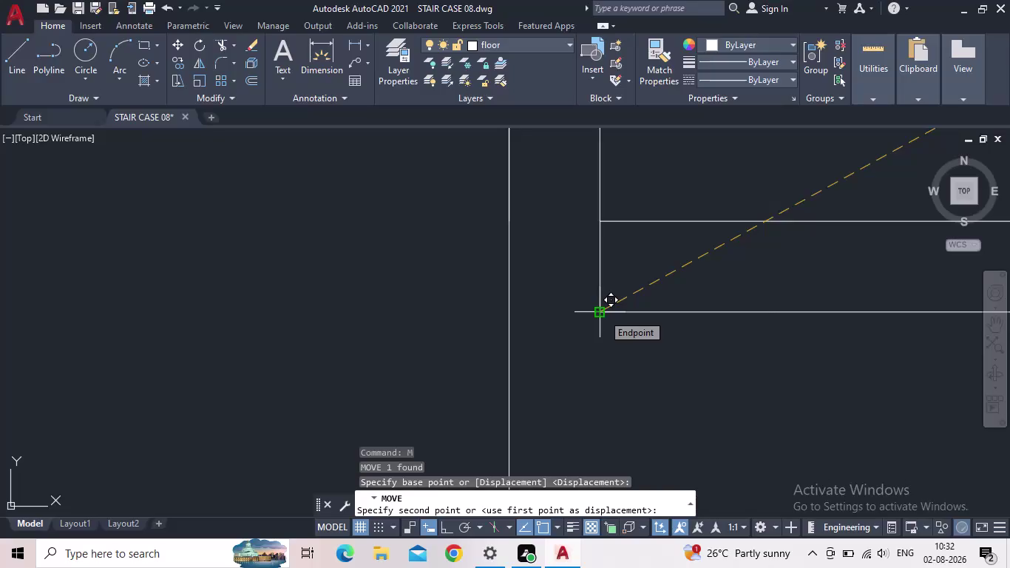
Drop the moved line onto the step corner endpoint and end the MOVE command.
click(603, 314)
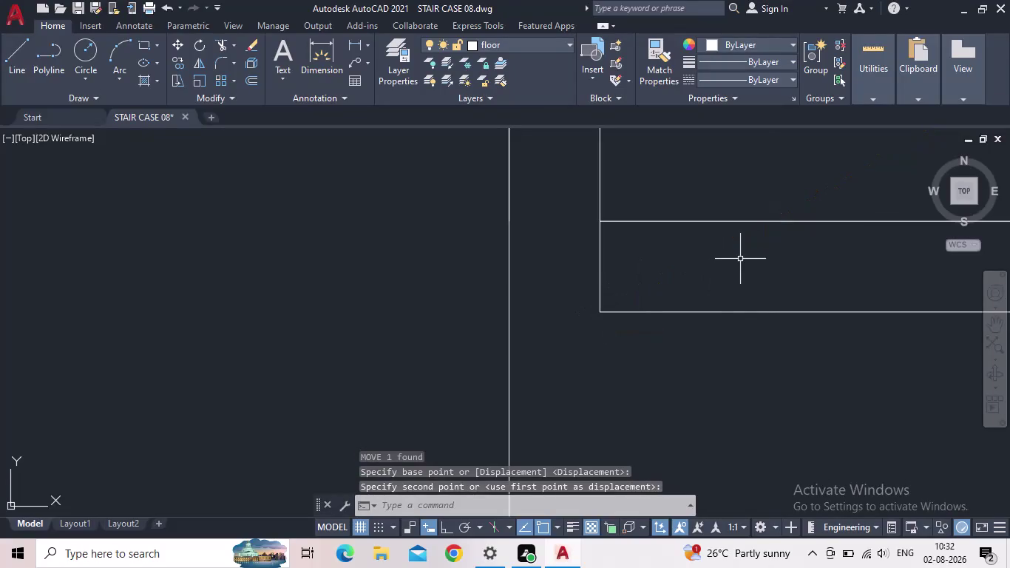
middle_drag(721, 283, 612, 319)
scroll(down, 3)
middle_drag(657, 345, 603, 327)
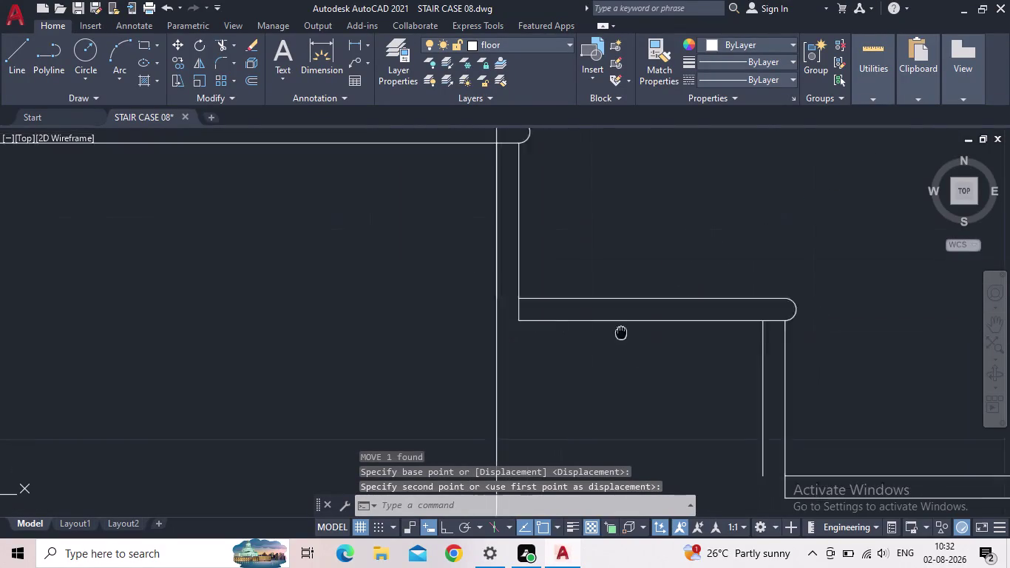
middle_drag(603, 326, 544, 329)
scroll(down, 3)
scroll(down, 3)
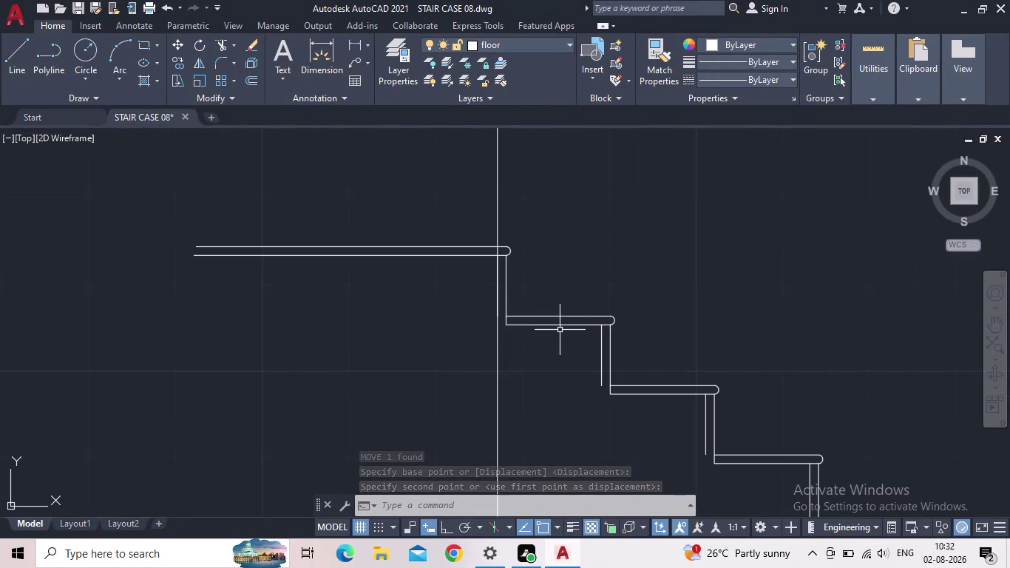
key(Escape)
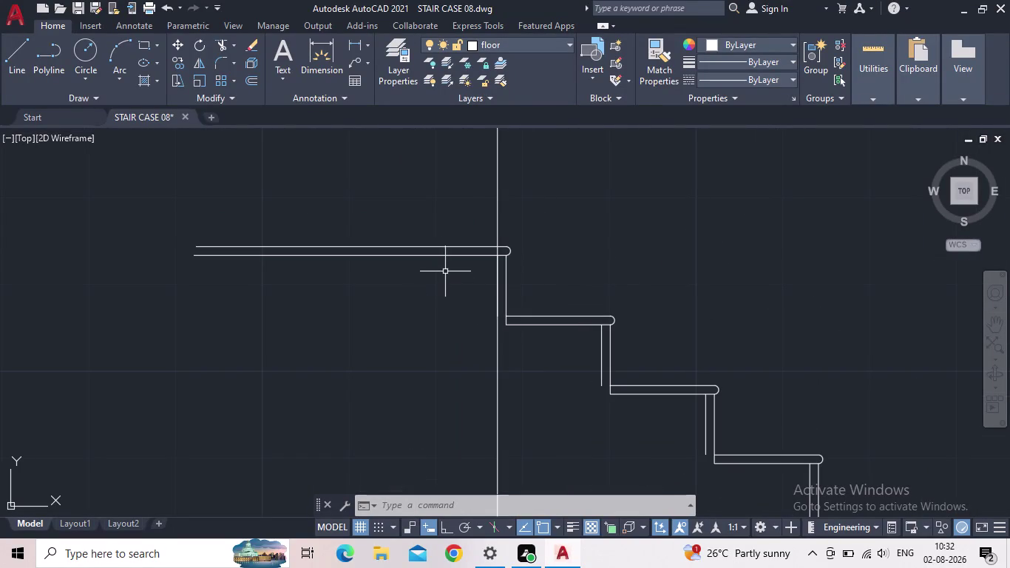
Pan and zoom across the staircase to inspect the top landing.
scroll(down, 3)
scroll(down, 3)
middle_drag(418, 343, 637, 310)
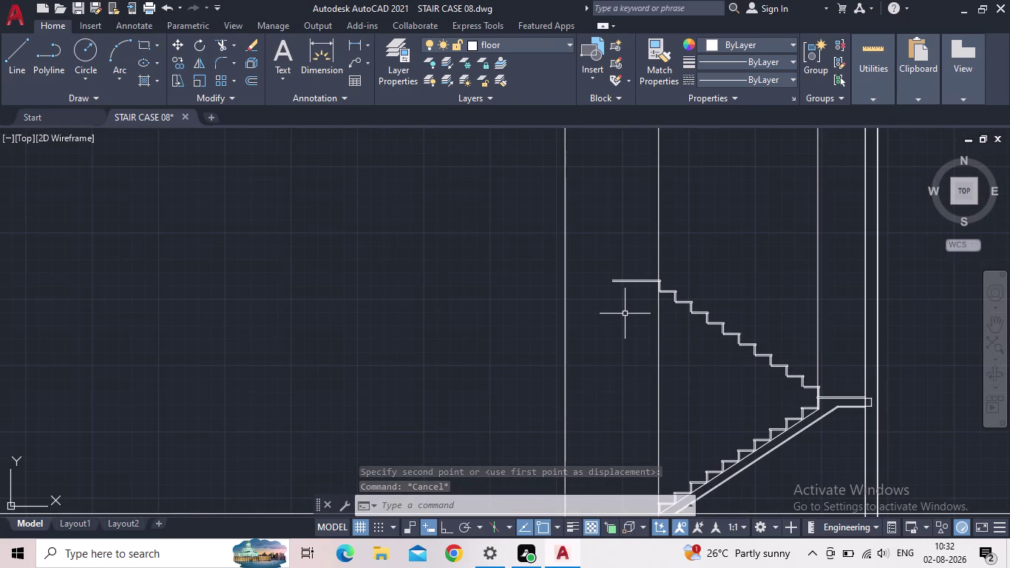
scroll(down, 3)
scroll(up, 3)
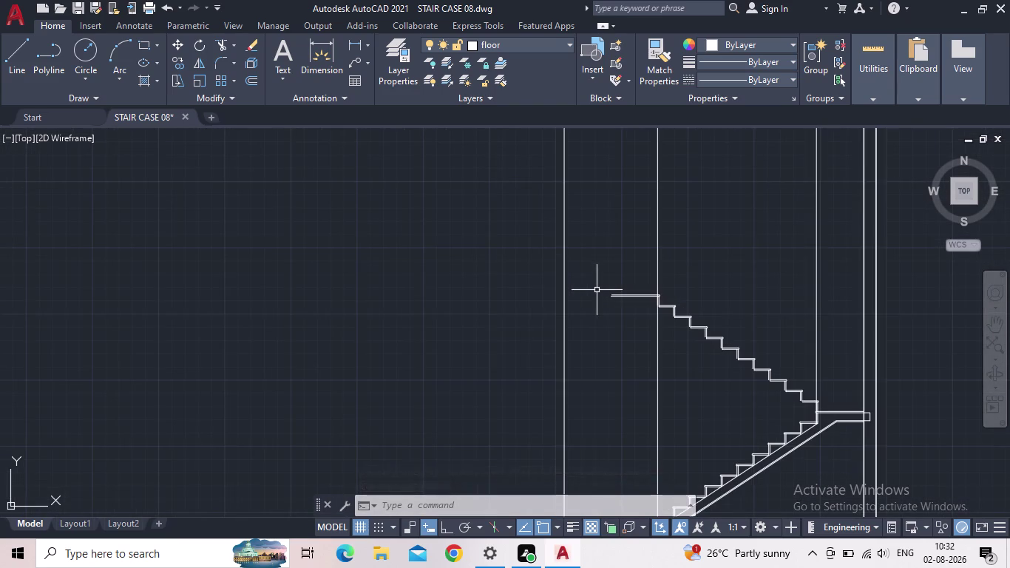
scroll(down, 3)
middle_click(602, 280)
scroll(up, 3)
scroll(up, 3)
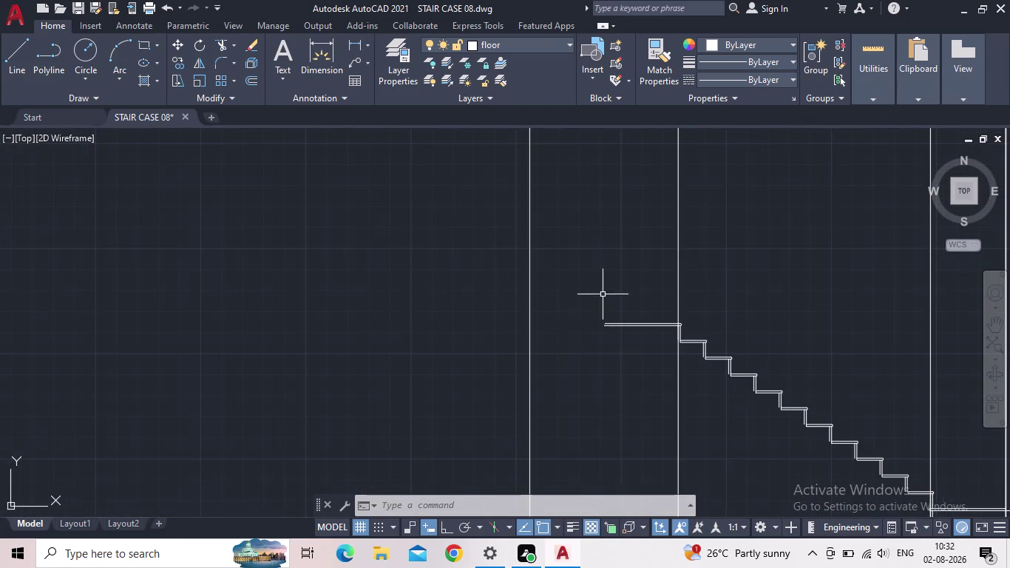
scroll(up, 3)
scroll(down, 3)
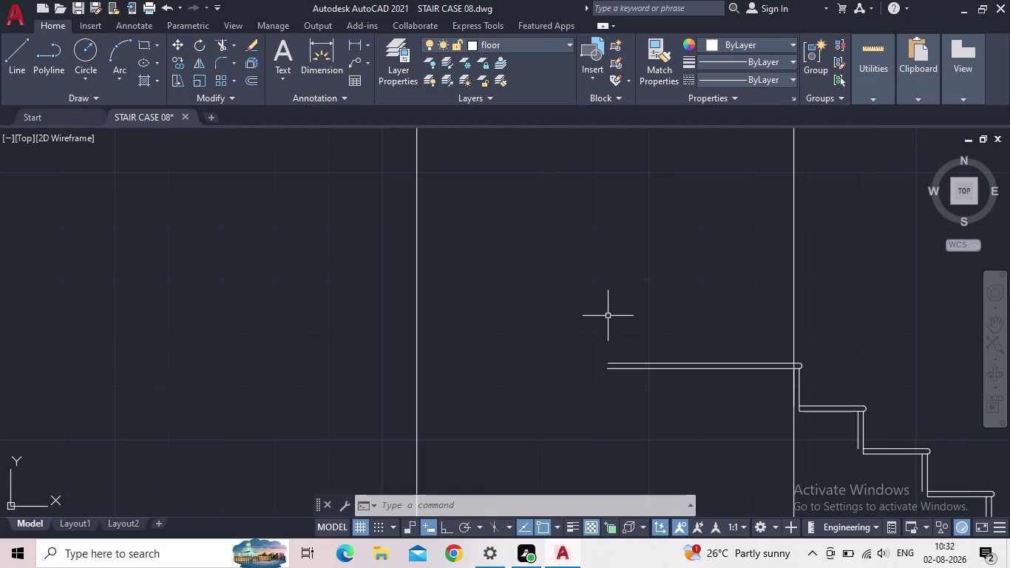
Extend the upper and lower top landing lines to the wall with EX.
key(e)
key(x)
key(Return)
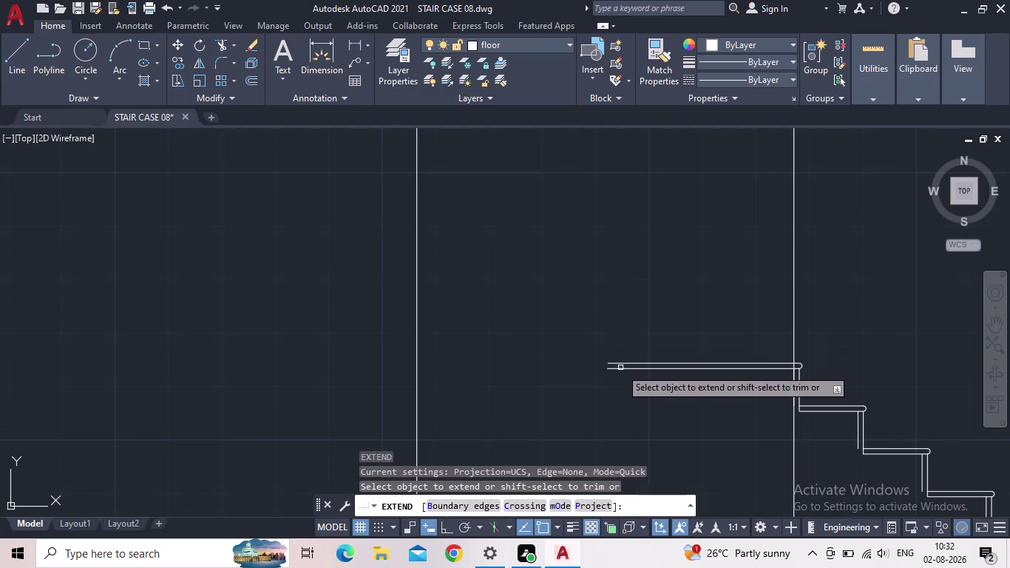
click(617, 364)
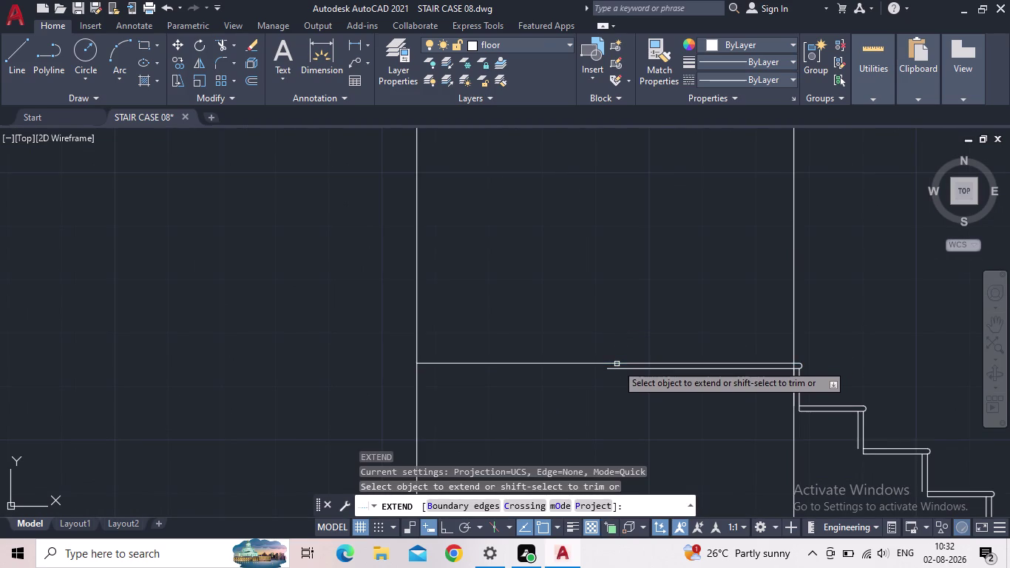
click(622, 369)
key(Escape)
View the full staircase section and save the drawing.
scroll(down, 3)
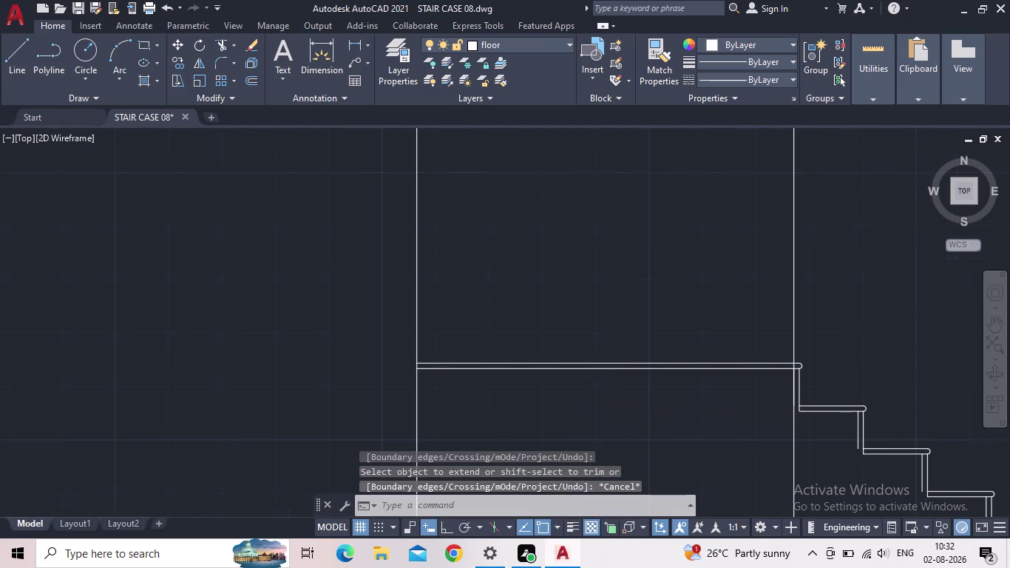
scroll(down, 3)
middle_drag(586, 401, 482, 251)
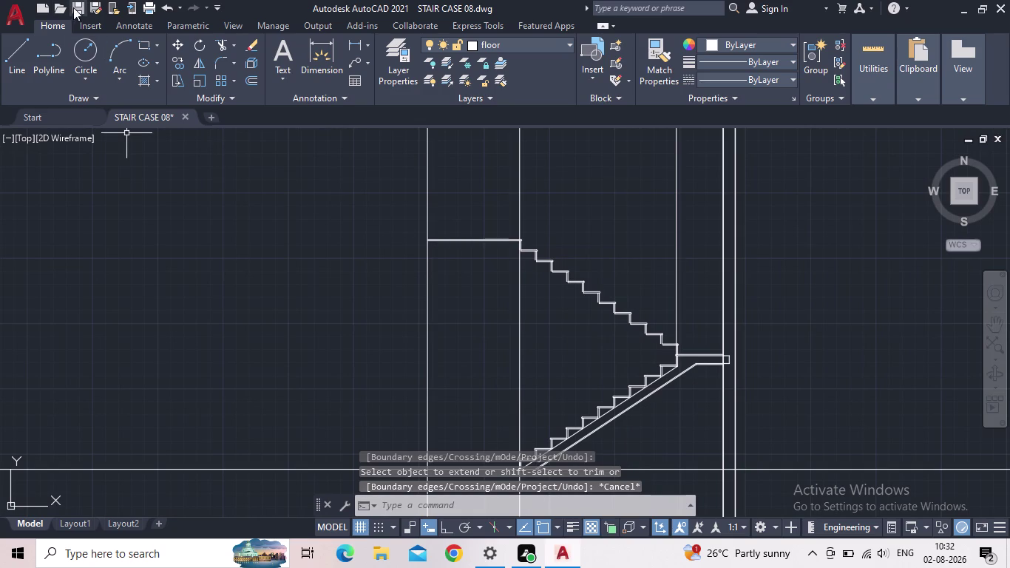
click(75, 6)
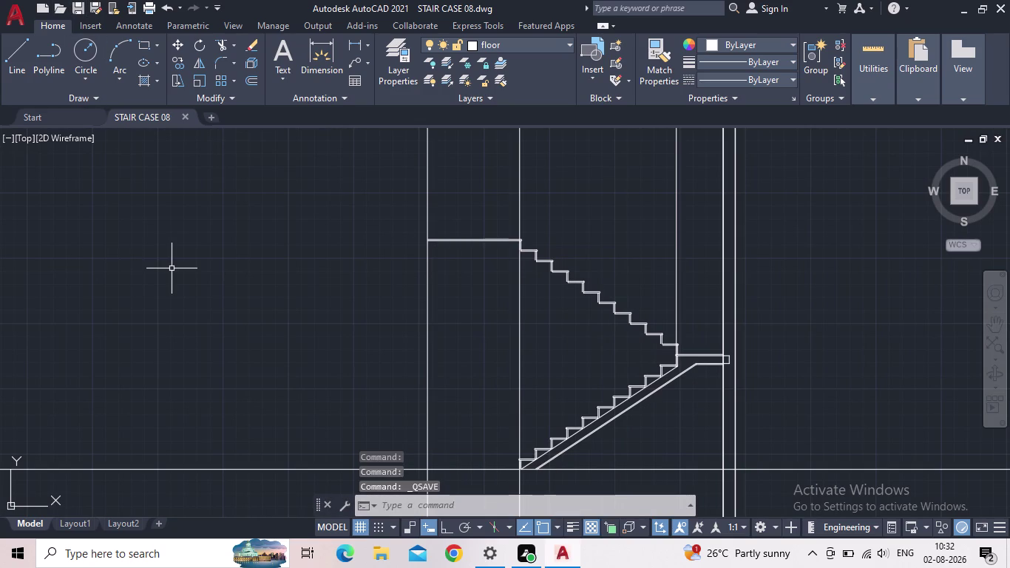